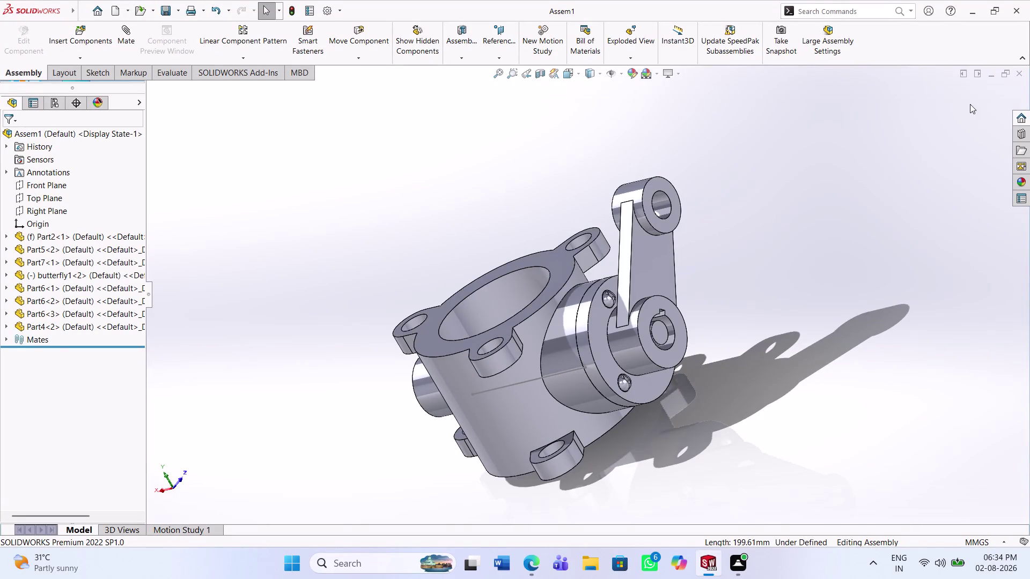
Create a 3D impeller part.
Close Assem1 and start a new assembly, dismissing the browse dialog and Begin Assembly panel.
click(1024, 73)
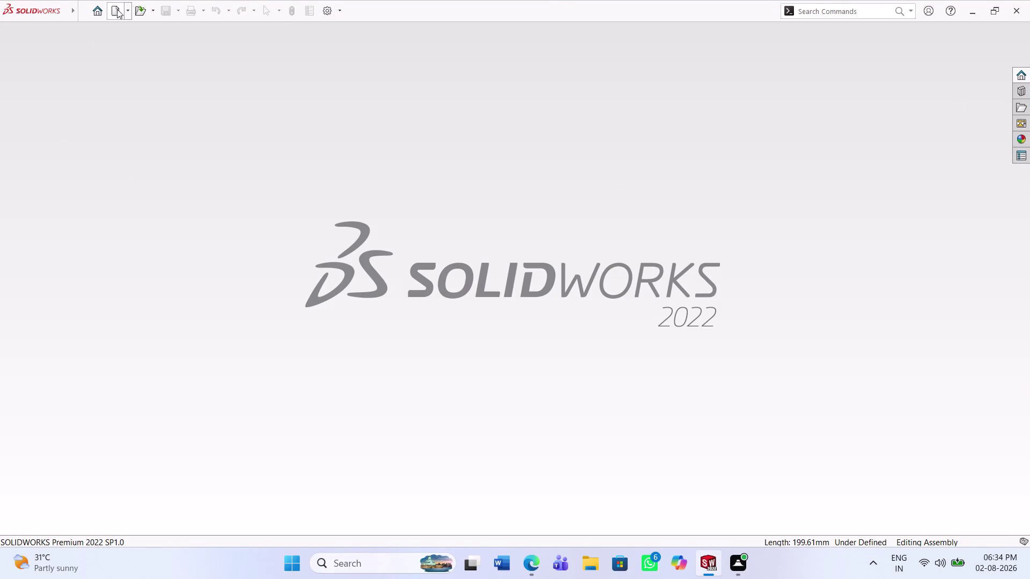
click(116, 13)
click(438, 422)
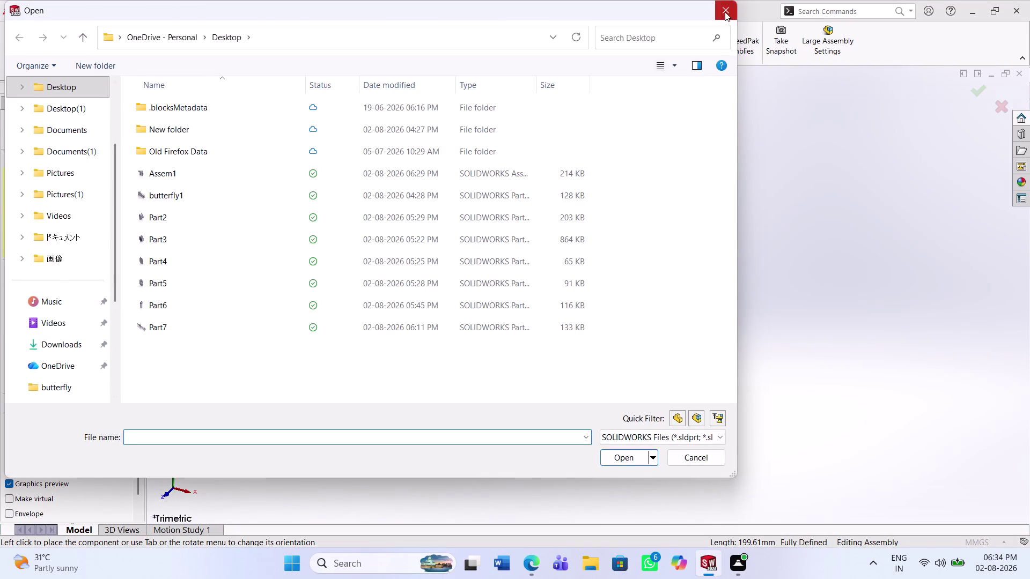
click(725, 12)
click(83, 77)
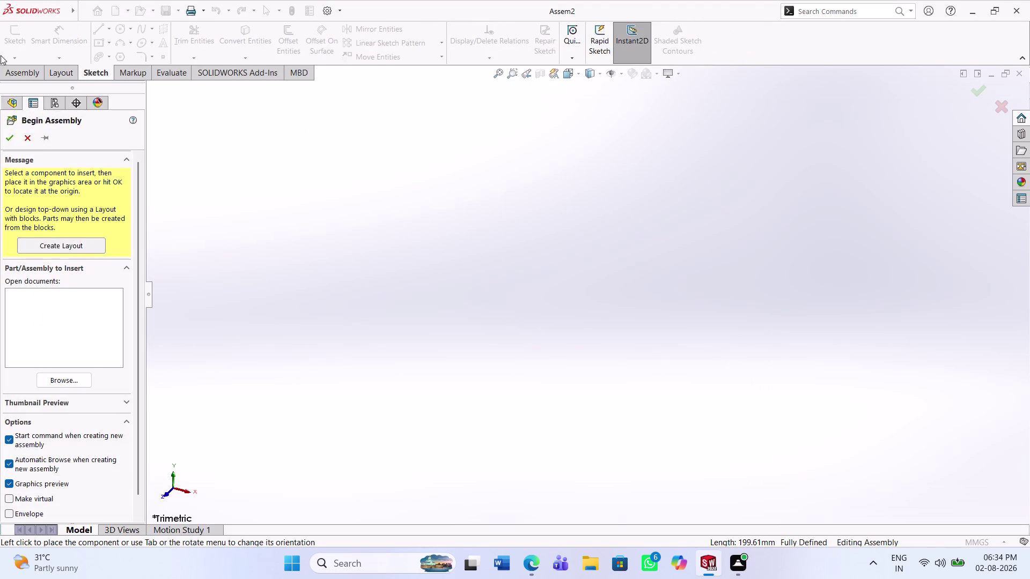
click(24, 135)
Open a new sketch, Sketch1, on the Front Plane of Assem2.
click(18, 42)
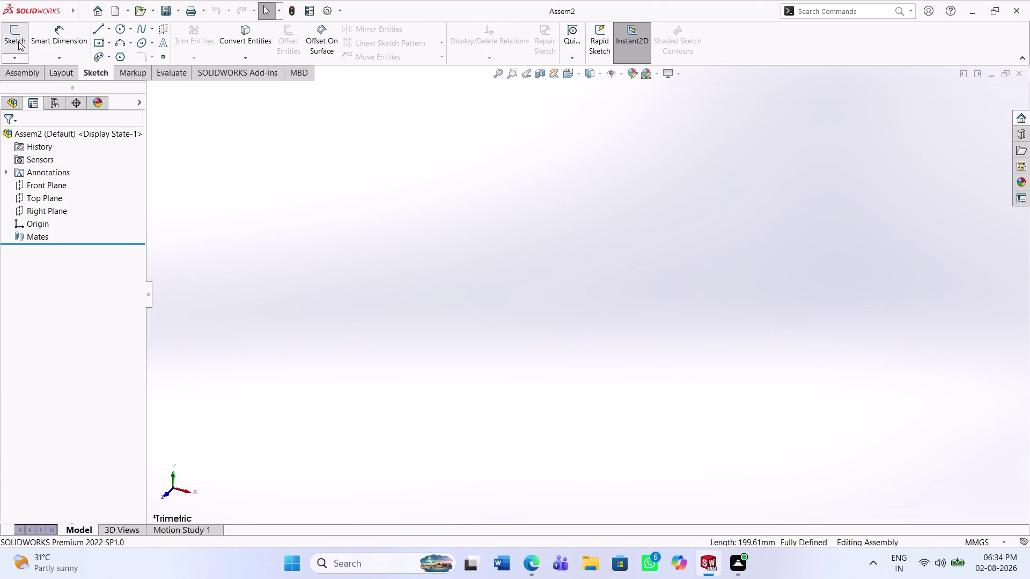
click(147, 88)
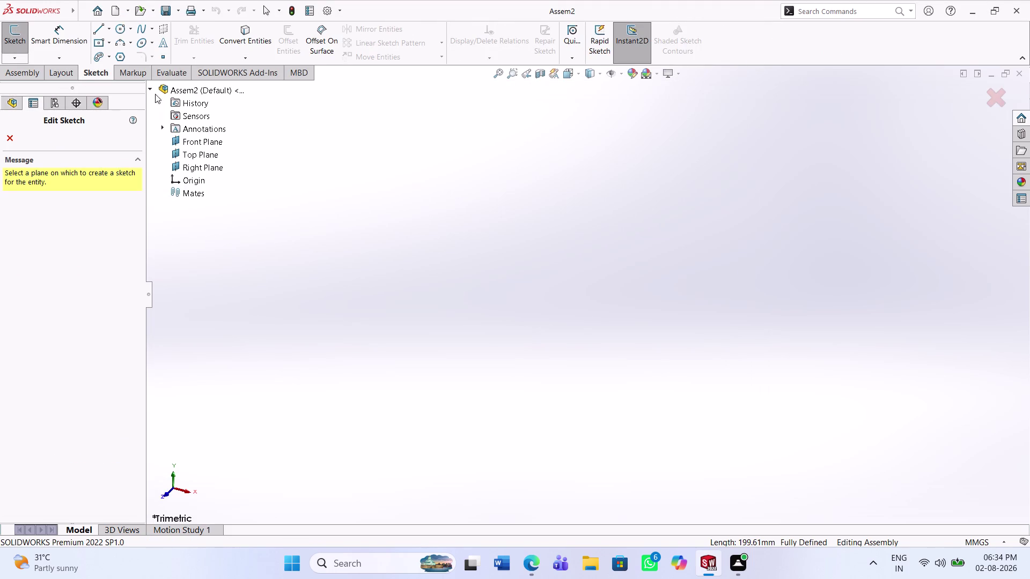
click(187, 141)
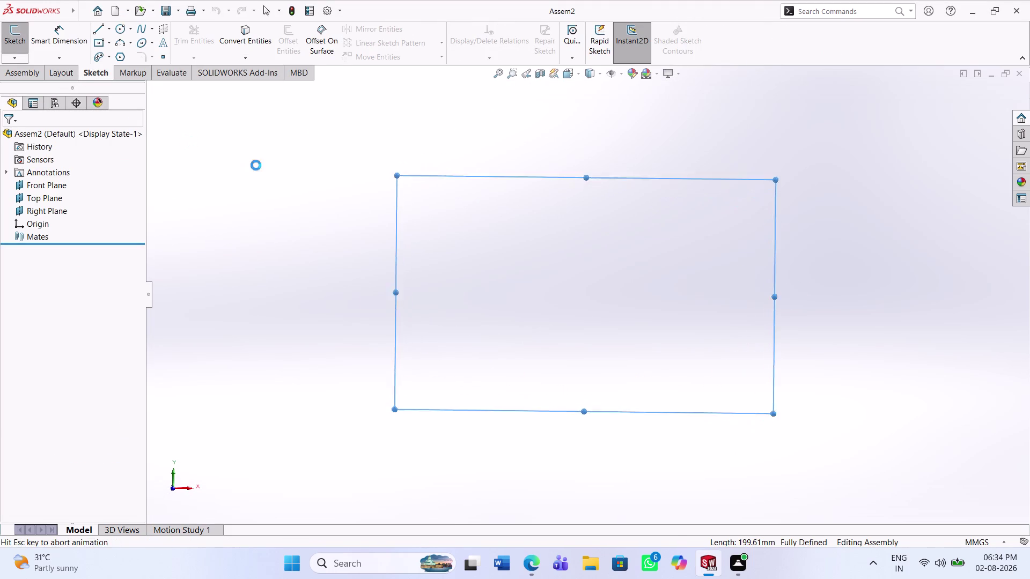
click(325, 240)
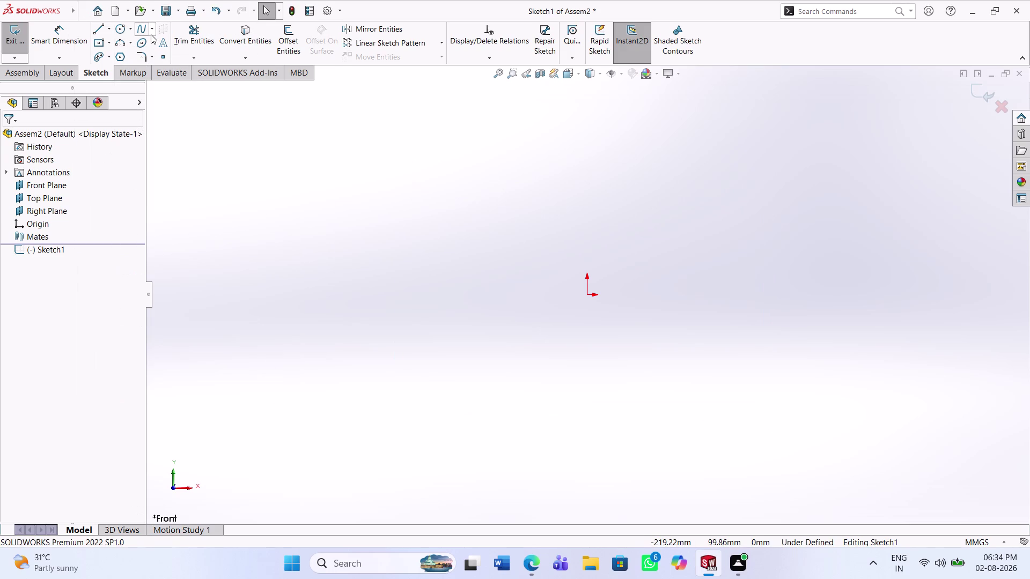
click(114, 24)
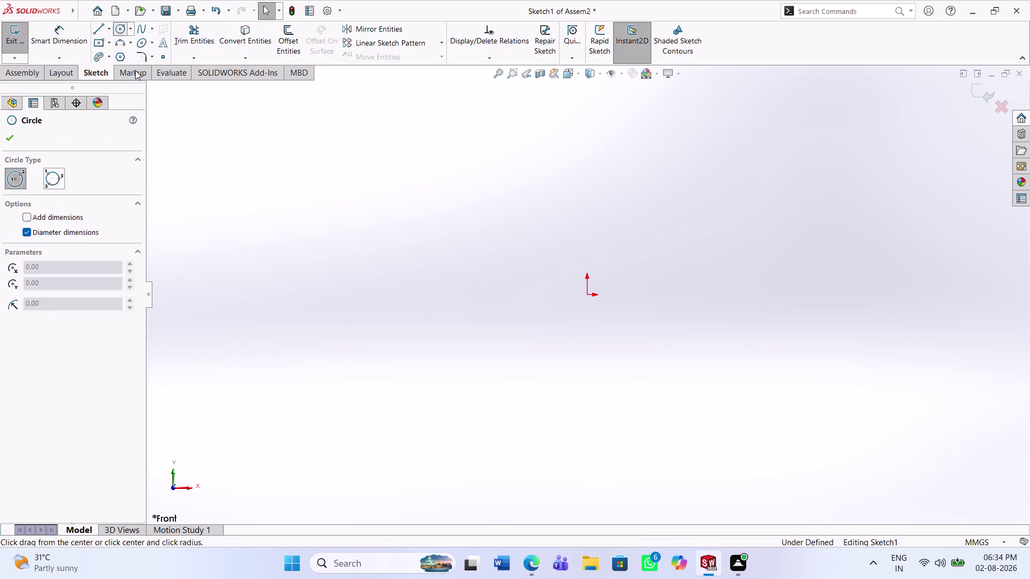
Draw a circle with its centre on the origin.
click(589, 295)
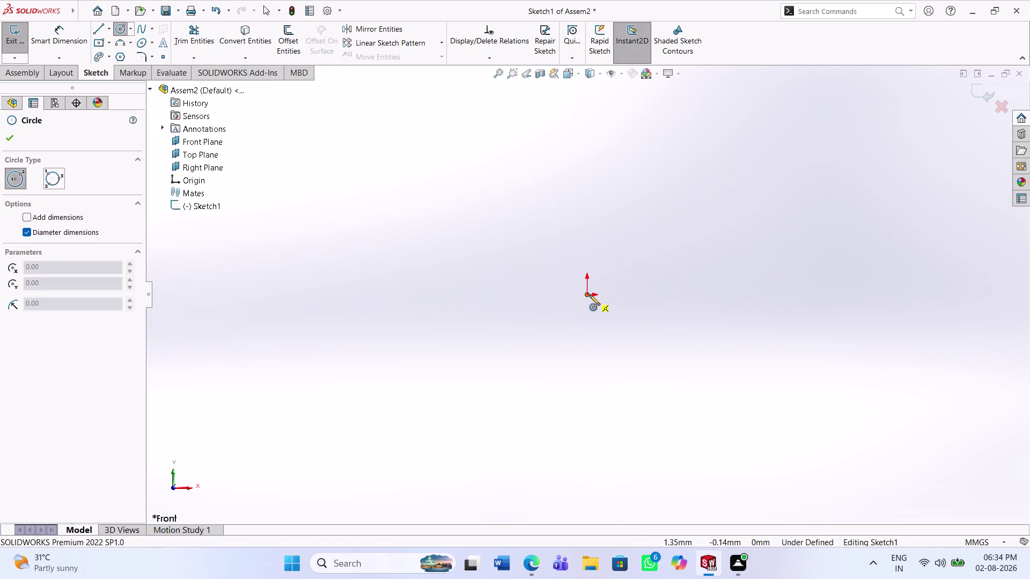
click(644, 411)
click(57, 42)
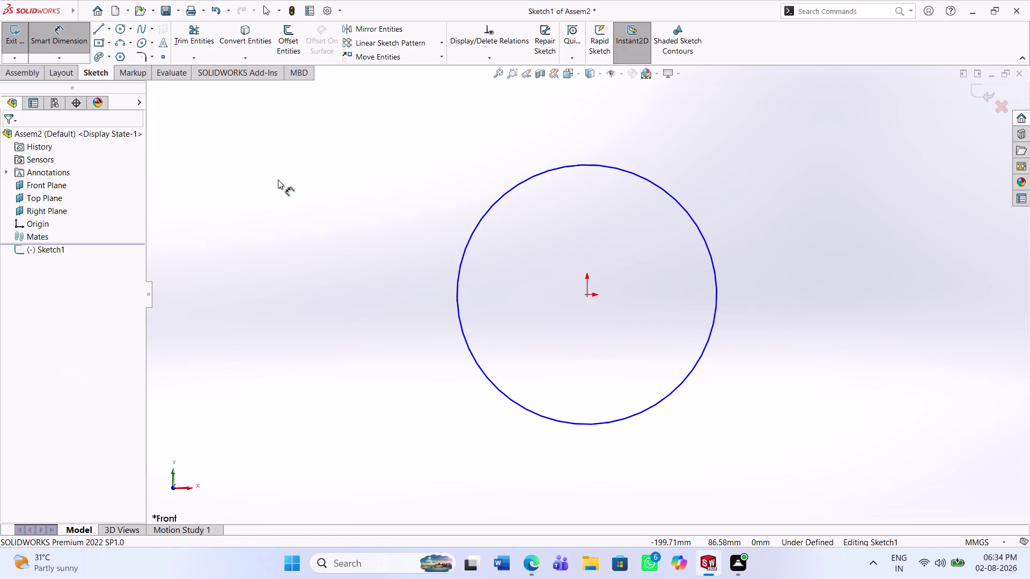
Dimension the circle's diameter to 75 mm.
click(461, 338)
click(436, 348)
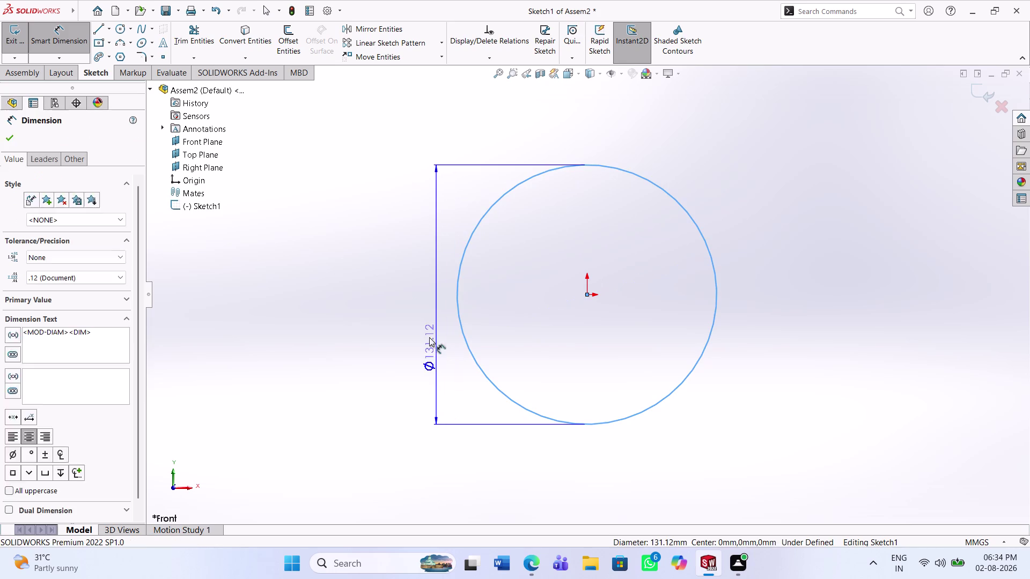
text(75)
key(Return)
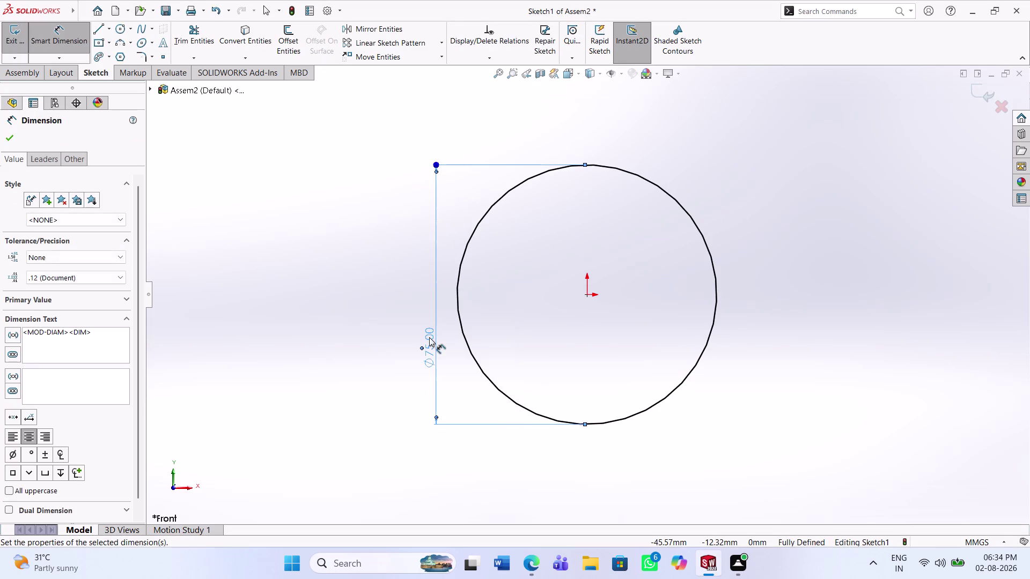
click(414, 356)
Accept the 75 mm dimension and close Assem2 to reach the save prompt.
click(17, 74)
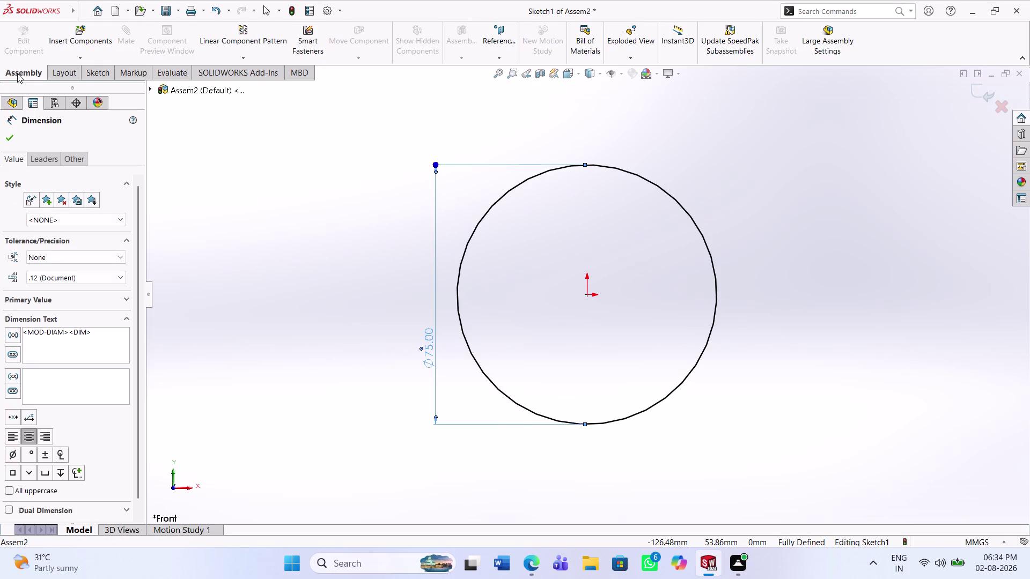
click(80, 72)
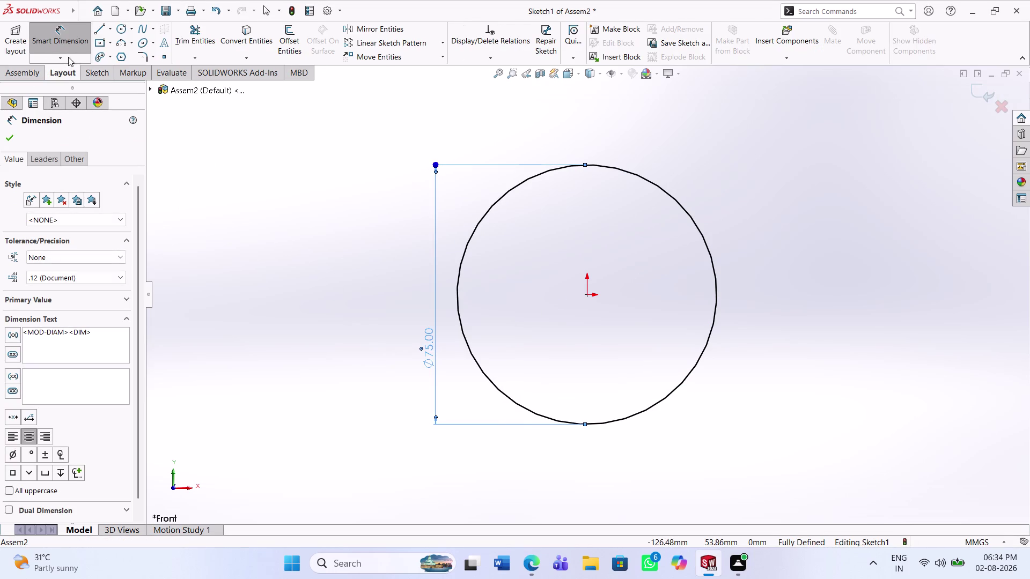
click(94, 78)
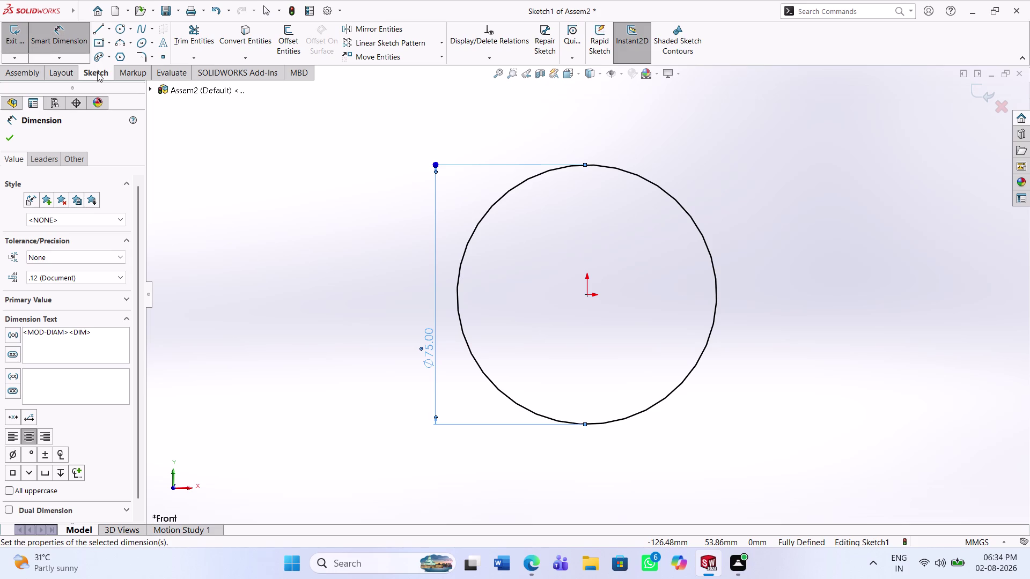
click(10, 134)
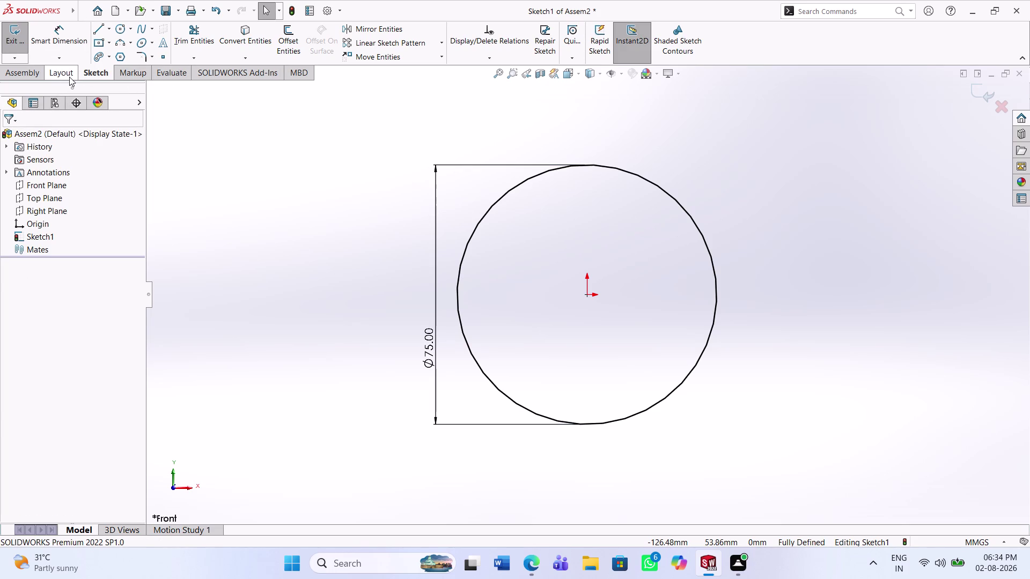
click(69, 77)
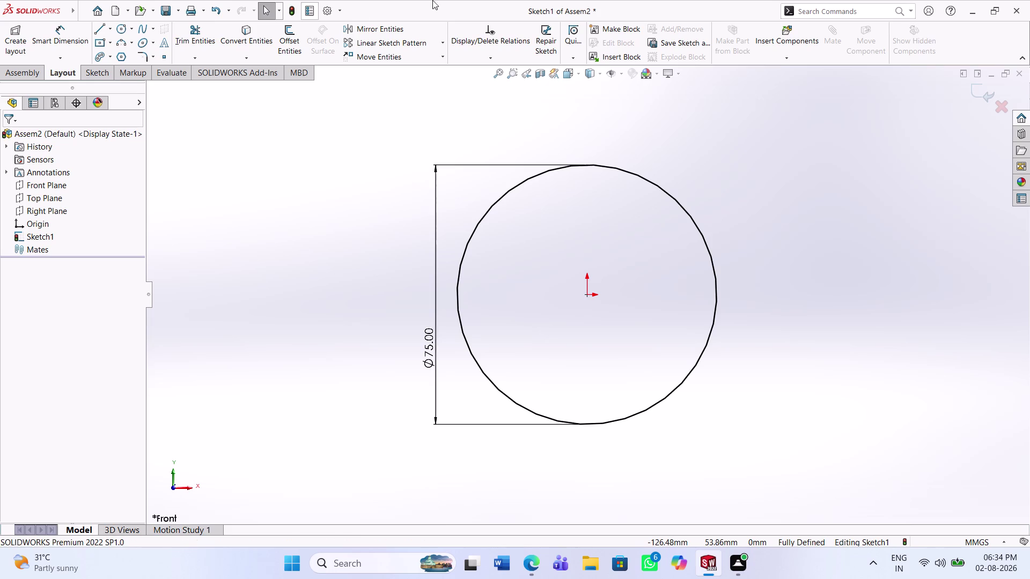
click(1021, 10)
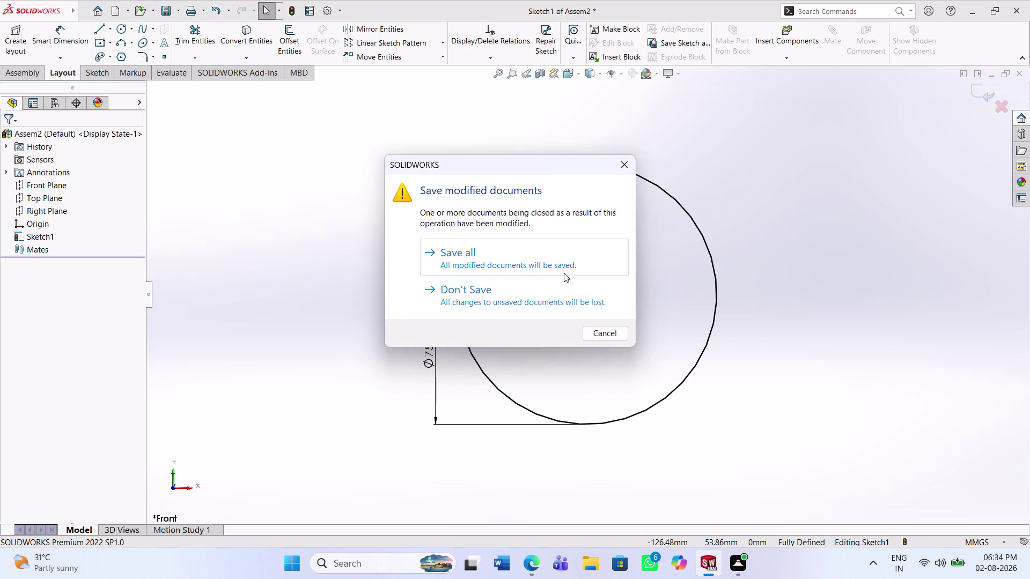